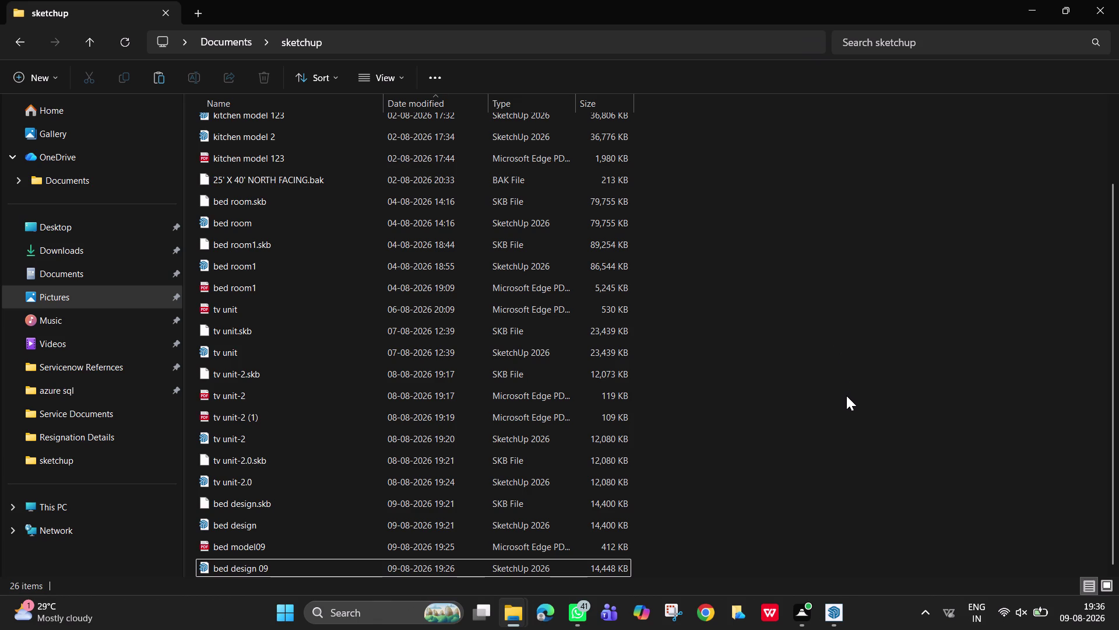
Adjust the view and windows around the bedroom design model.
click(858, 432)
click(928, 503)
drag(1022, 178, 1057, 387)
click(1057, 388)
drag(1046, 369, 916, 189)
drag(1019, 382, 870, 154)
drag(1032, 520, 734, 87)
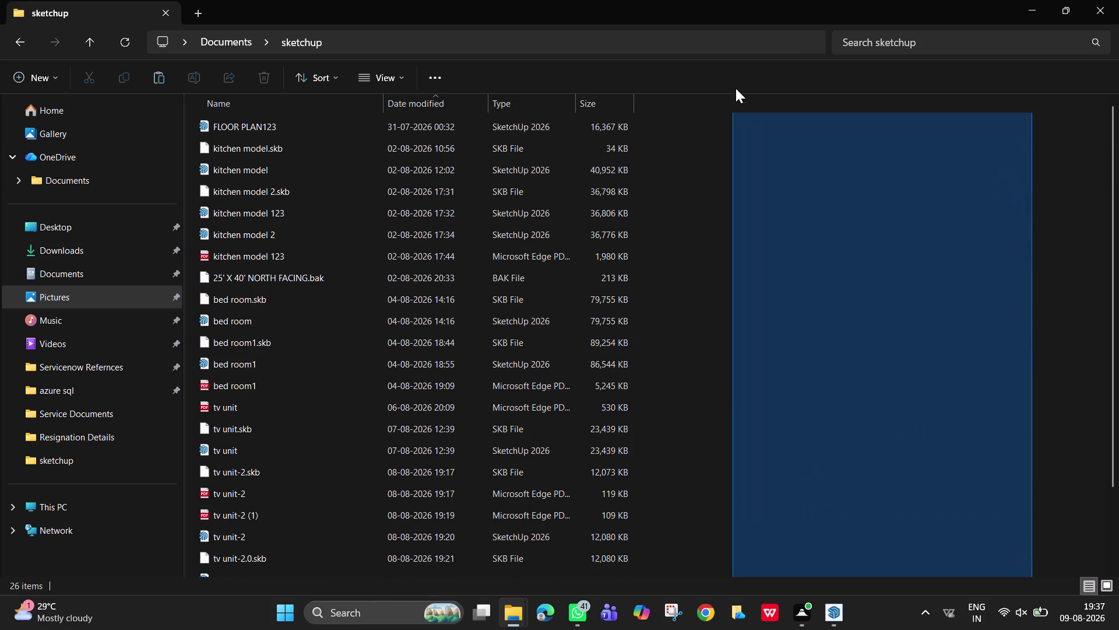
drag(734, 86, 999, 254)
drag(1078, 525, 1076, 523)
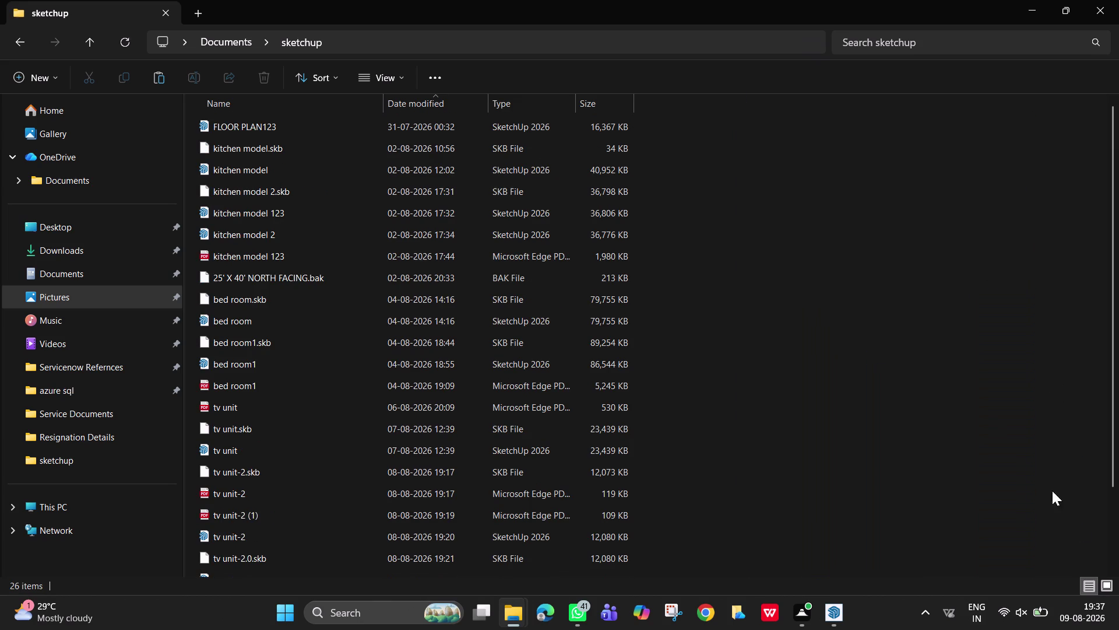
drag(1076, 523, 714, 137)
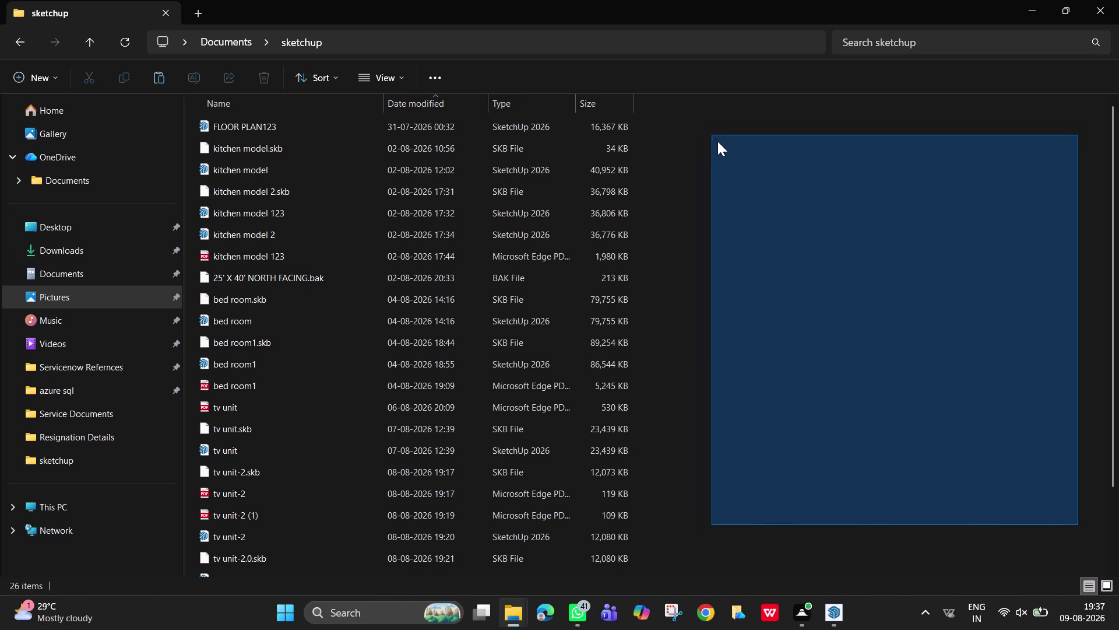
drag(714, 137, 718, 143)
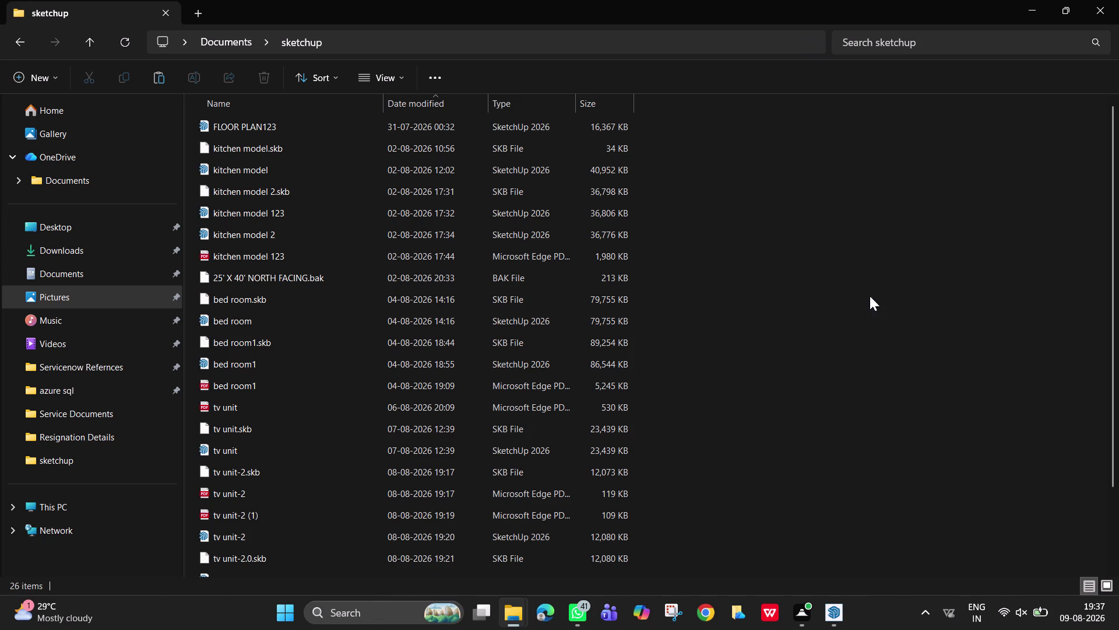
click(847, 619)
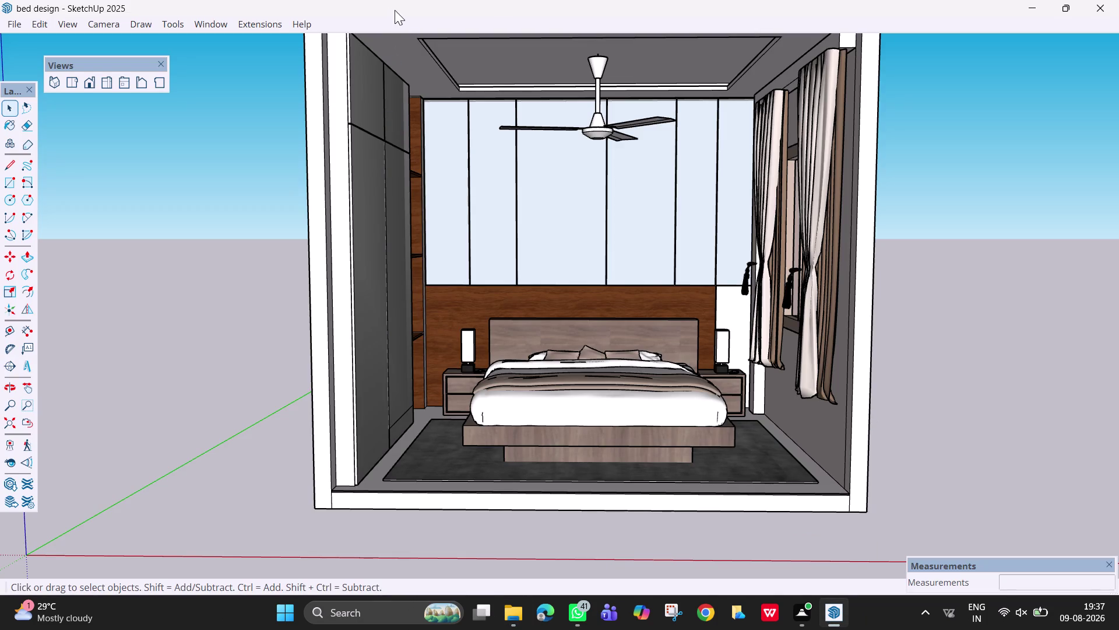
Launch Extension Warehouse from the Extensions menu.
click(267, 28)
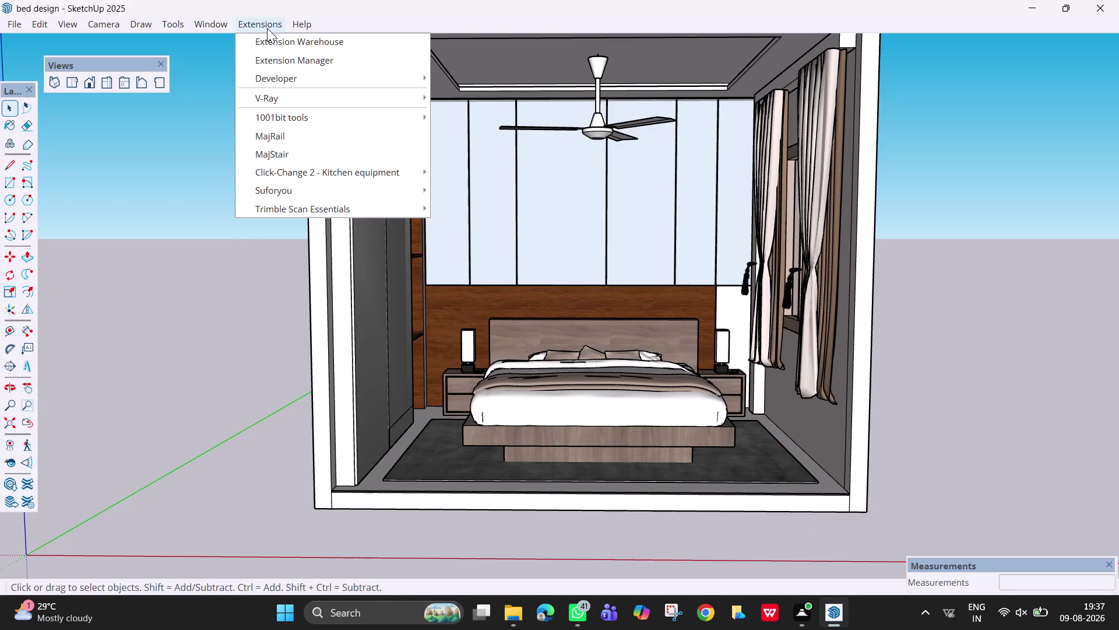
click(267, 28)
click(267, 28)
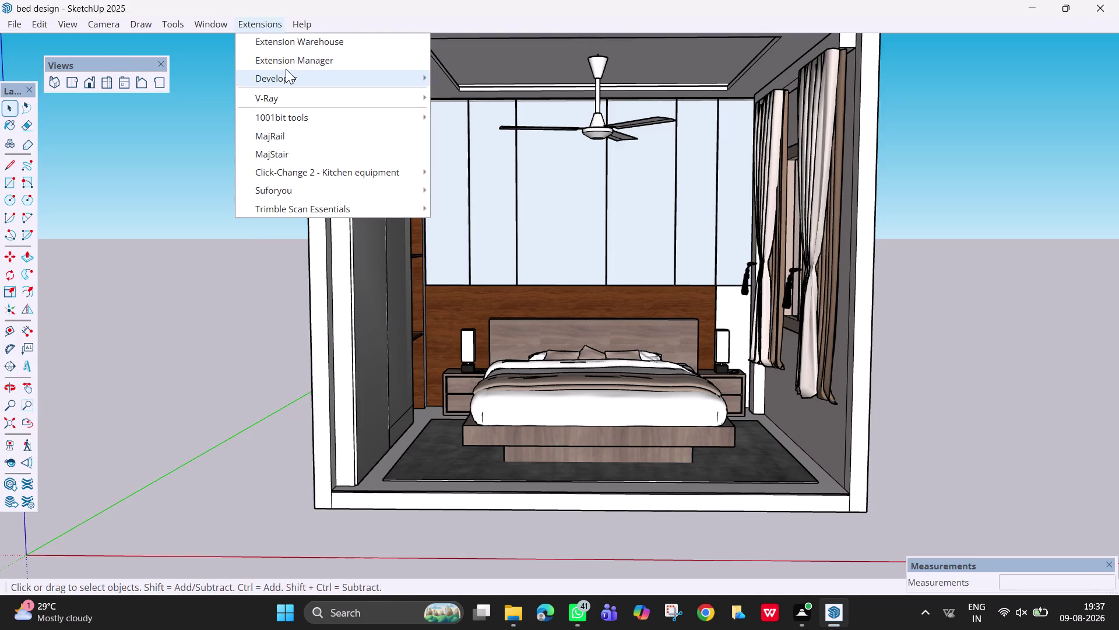
click(289, 43)
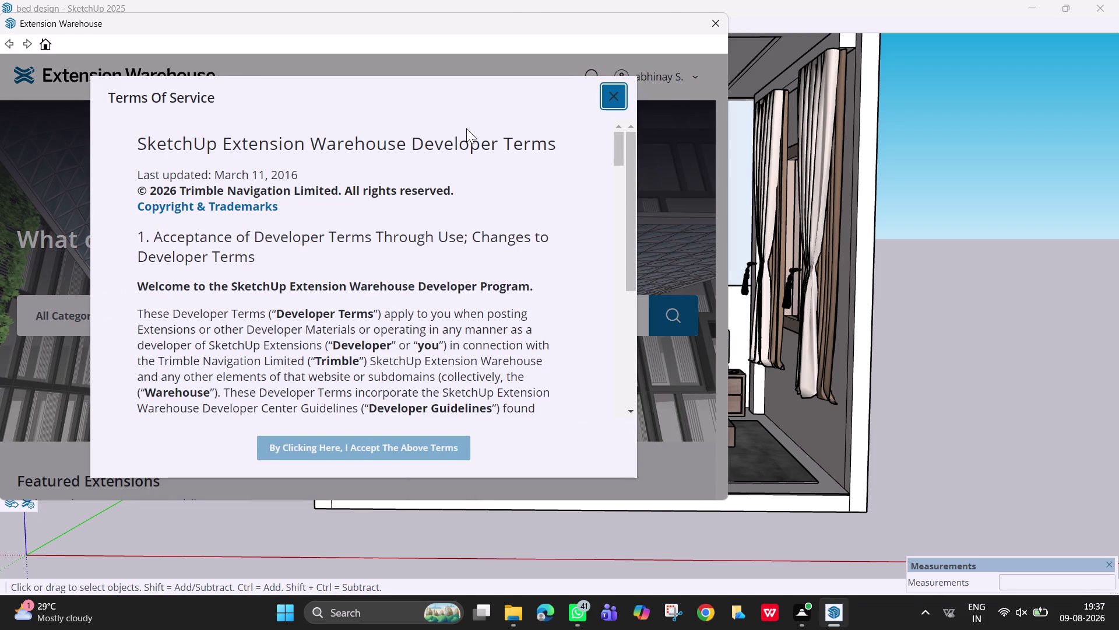
Dismiss the terms notice and run a first, mistyped search ('lightdan').
click(617, 92)
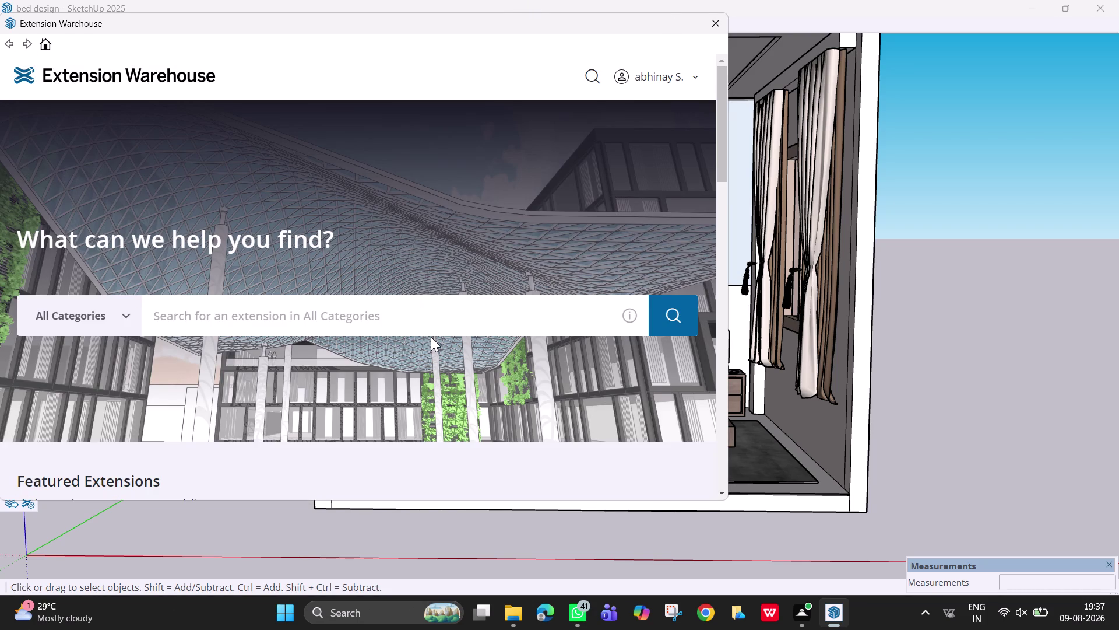
click(442, 314)
text(li)
text(ght)
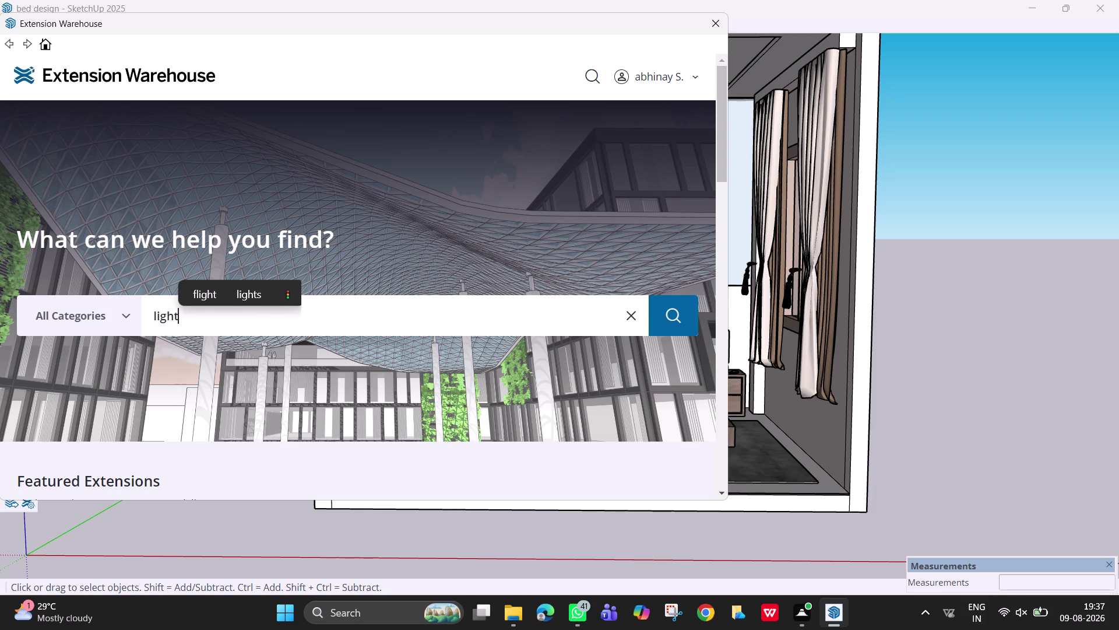
key(space)
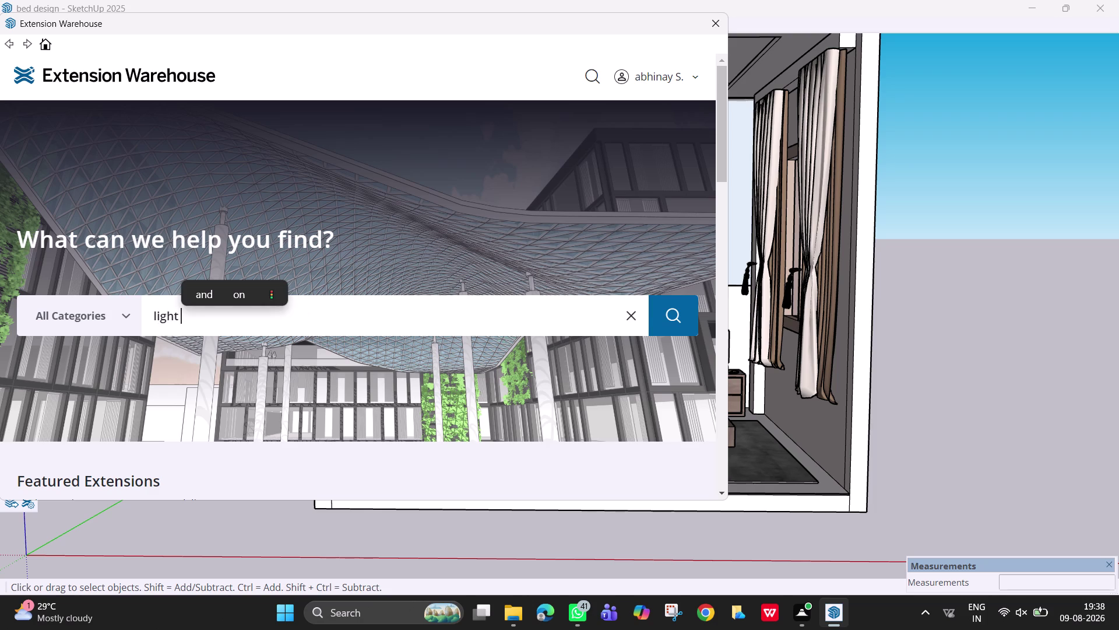
key(b)
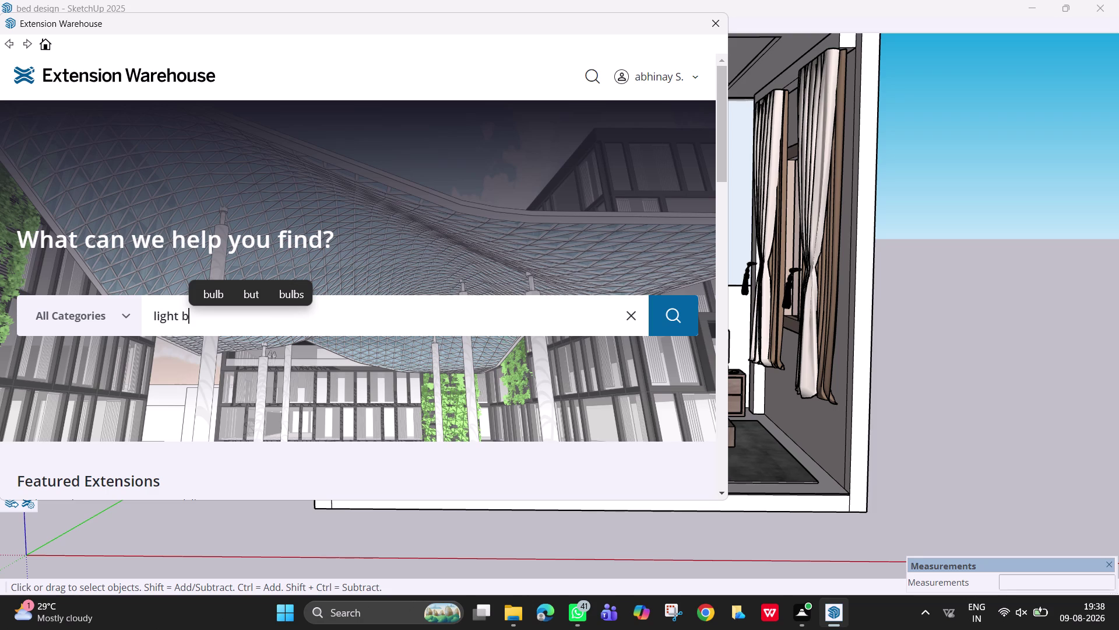
key(BackSpace)
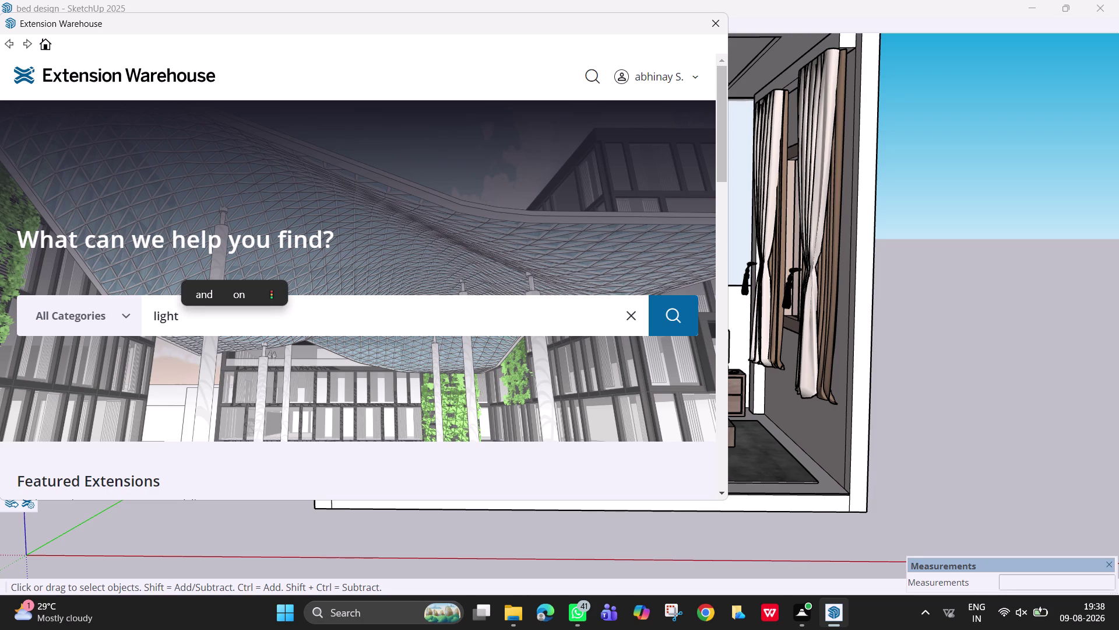
key(BackSpace)
key(d)
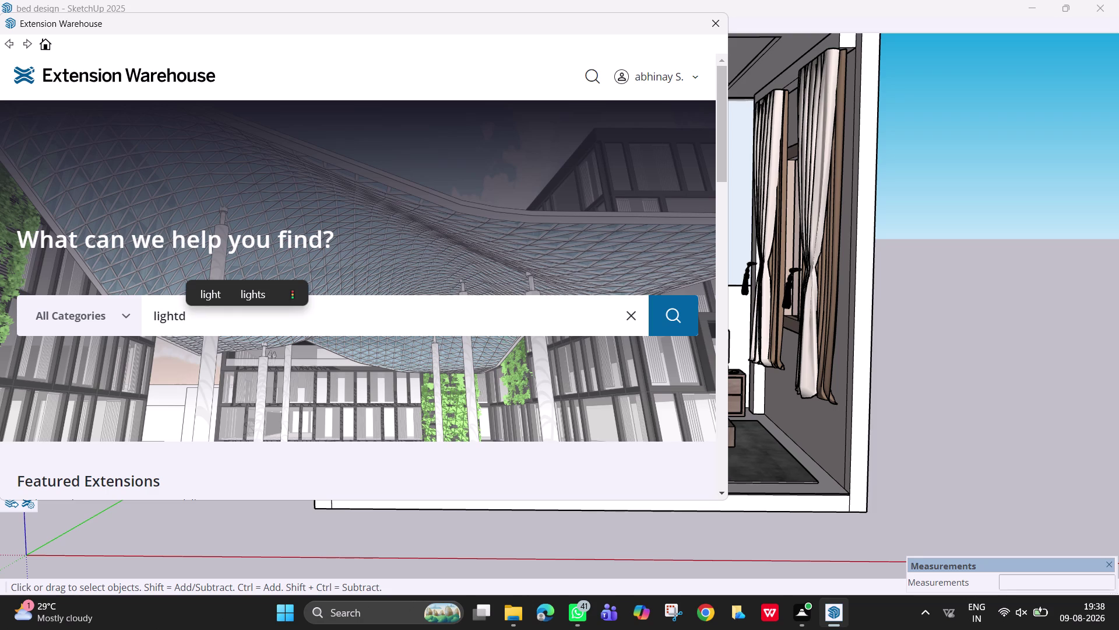
text(an)
key(Return)
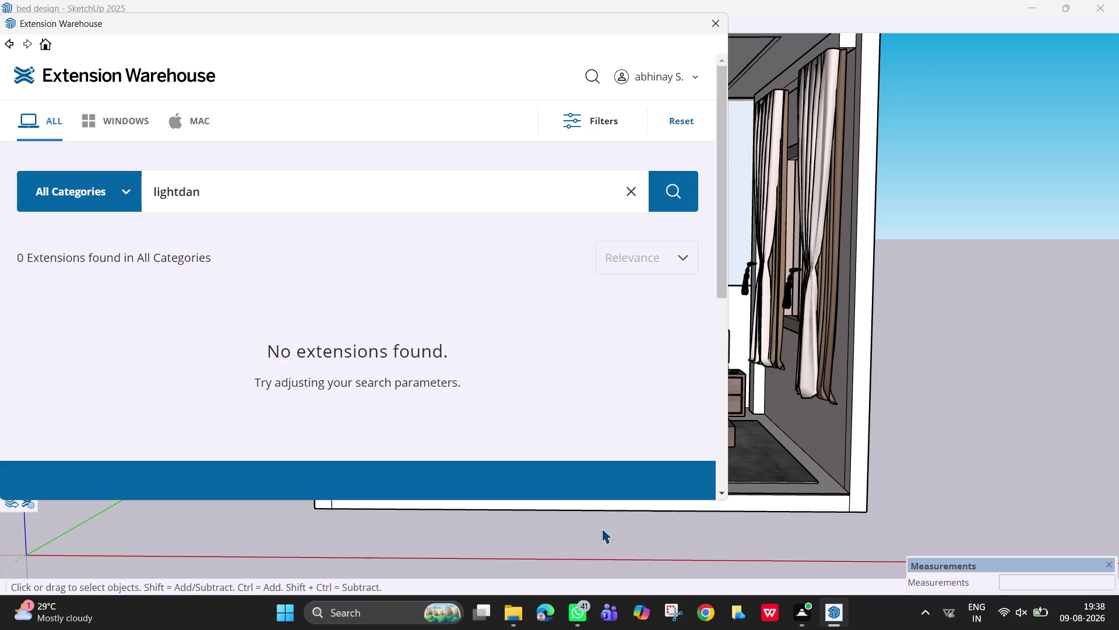
Correct the search query to 'lightbeans' and run the search again.
click(219, 200)
key(Left)
key(Right)
key(BackSpace)
key(BackSpace)
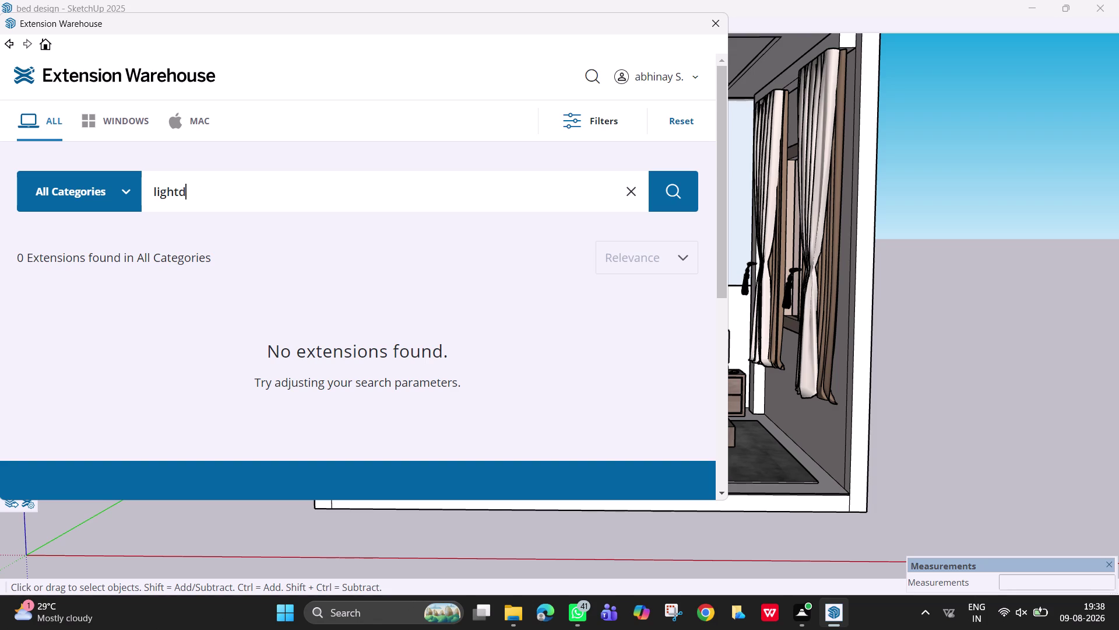
key(BackSpace)
key(space)
text(be)
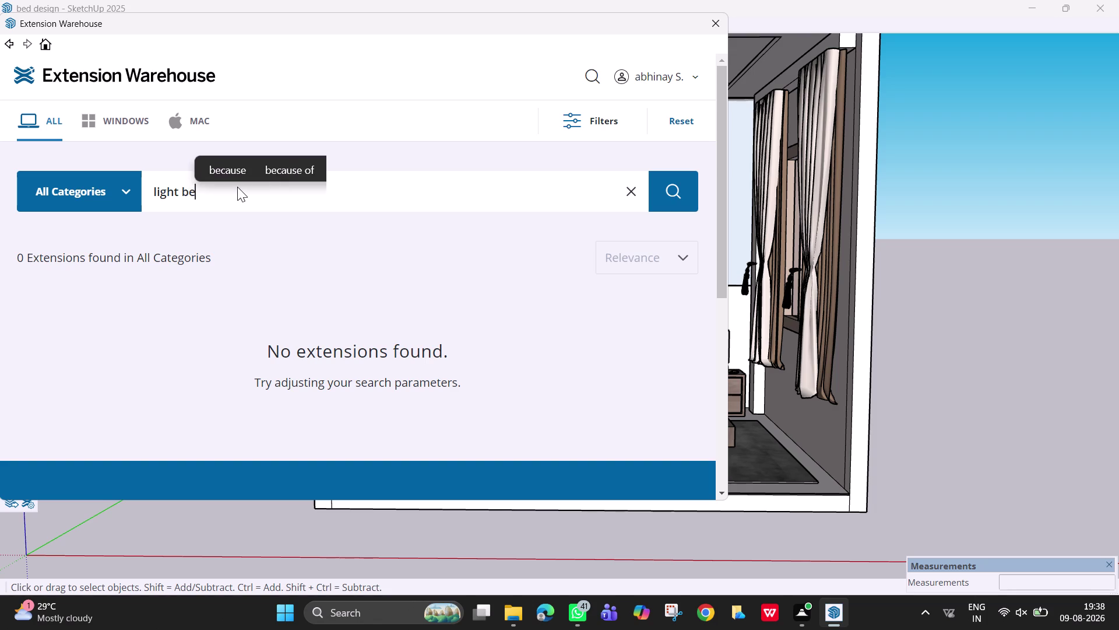
text(ans)
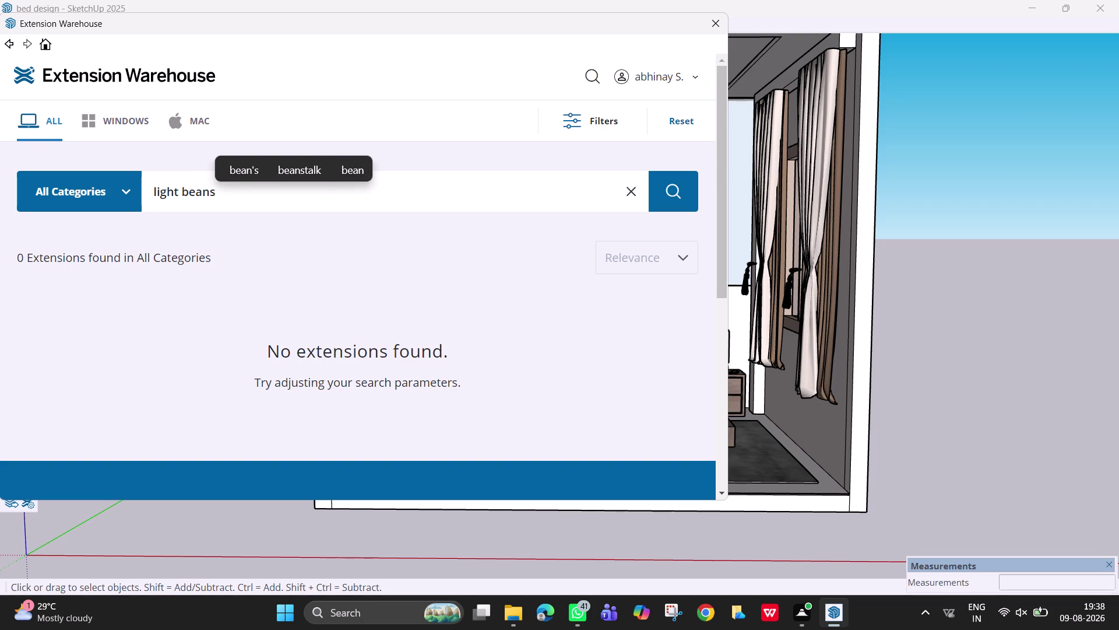
click(661, 198)
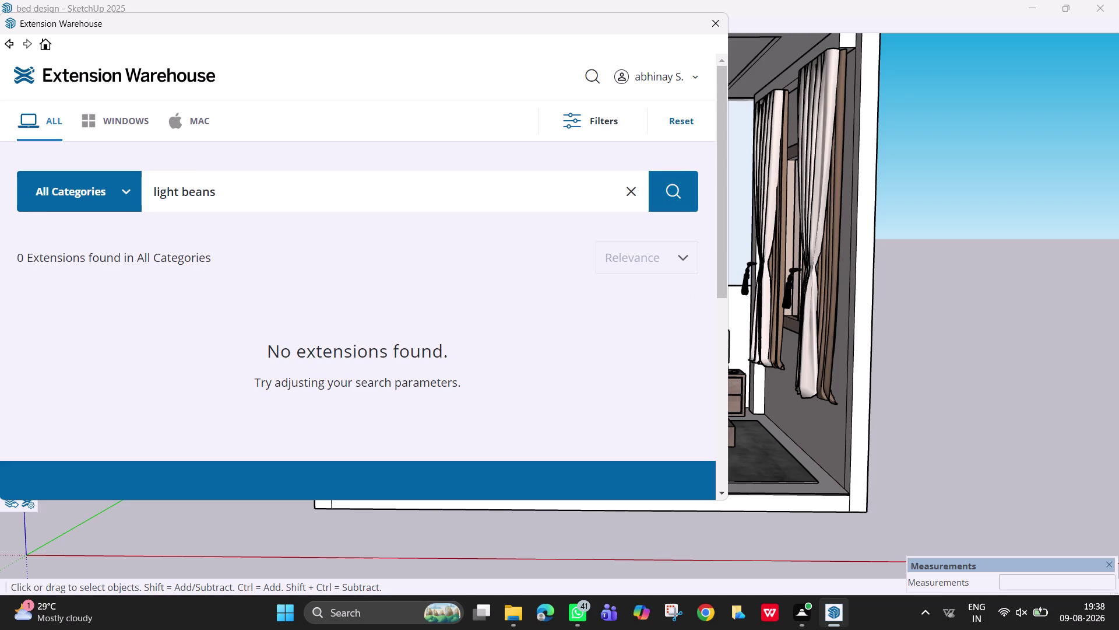
click(186, 191)
click(182, 190)
key(BackSpace)
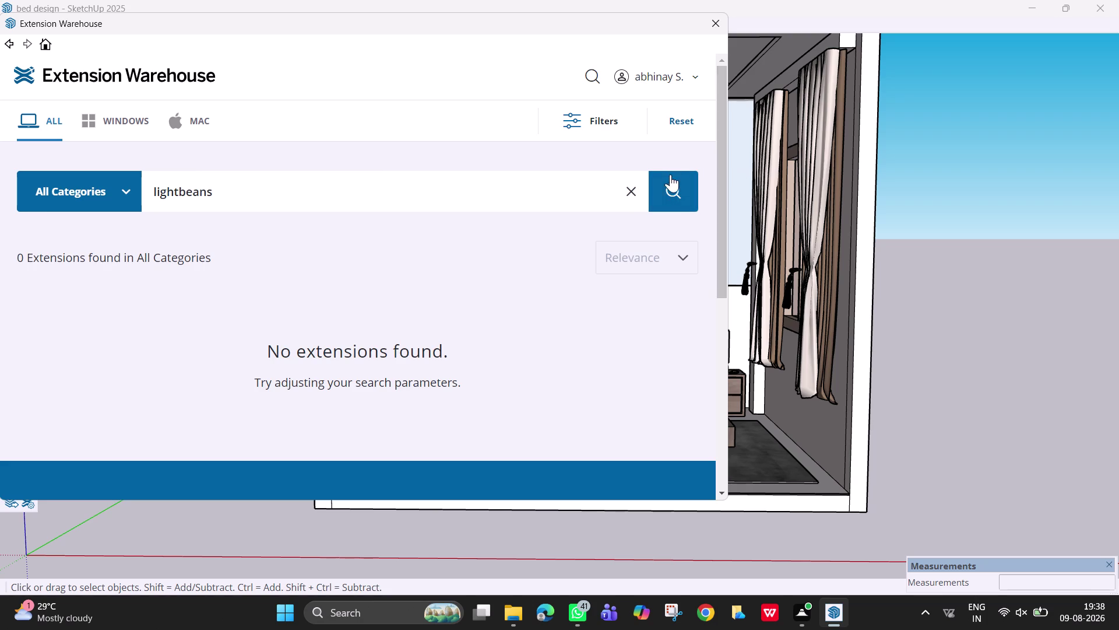
click(680, 177)
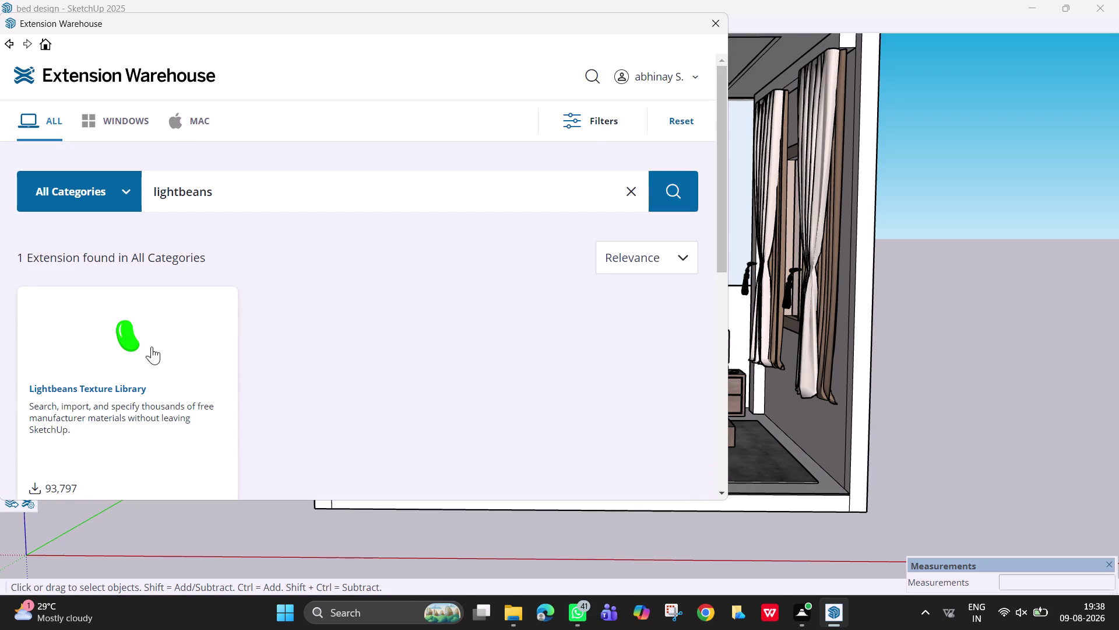
Install Lightbeans Texture Library from its details page, confirming both prompts, then close the Warehouse.
scroll(down, 3)
click(110, 323)
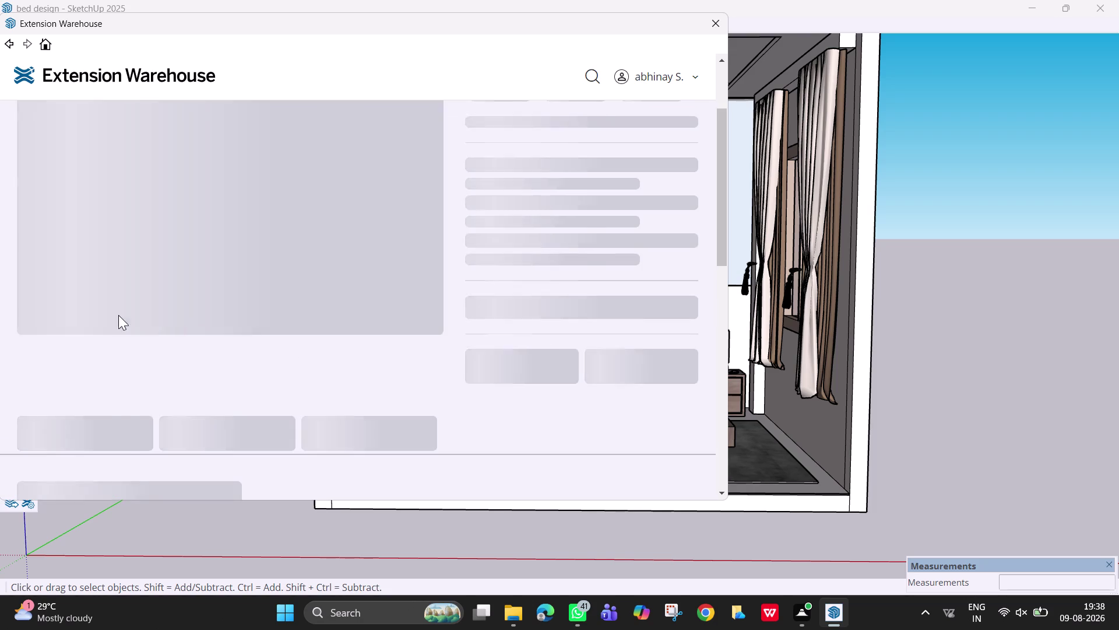
click(641, 402)
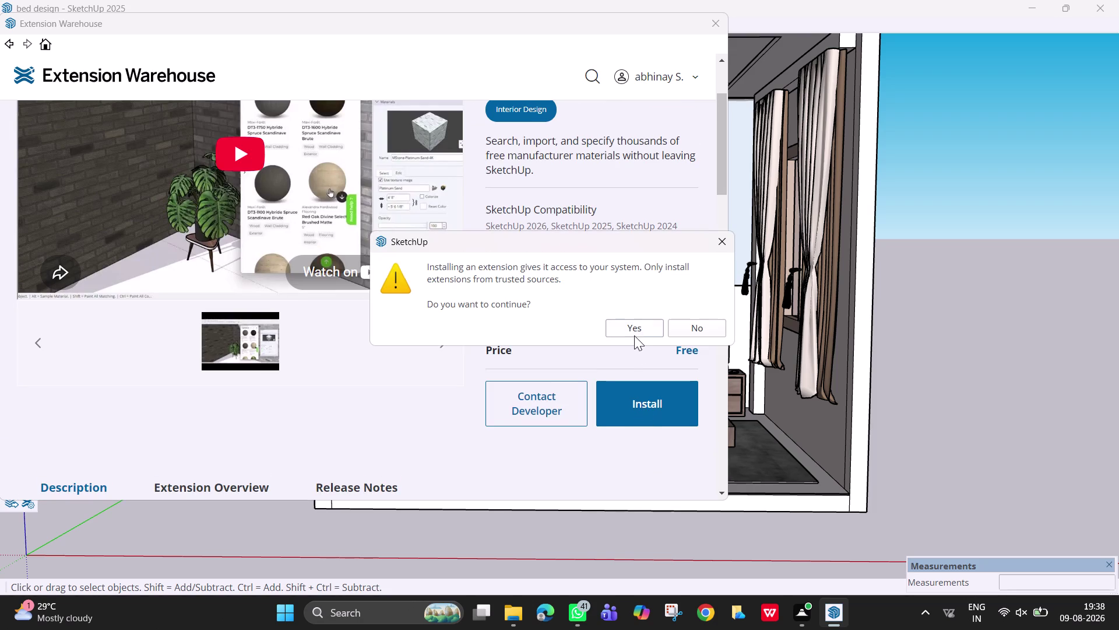
click(634, 336)
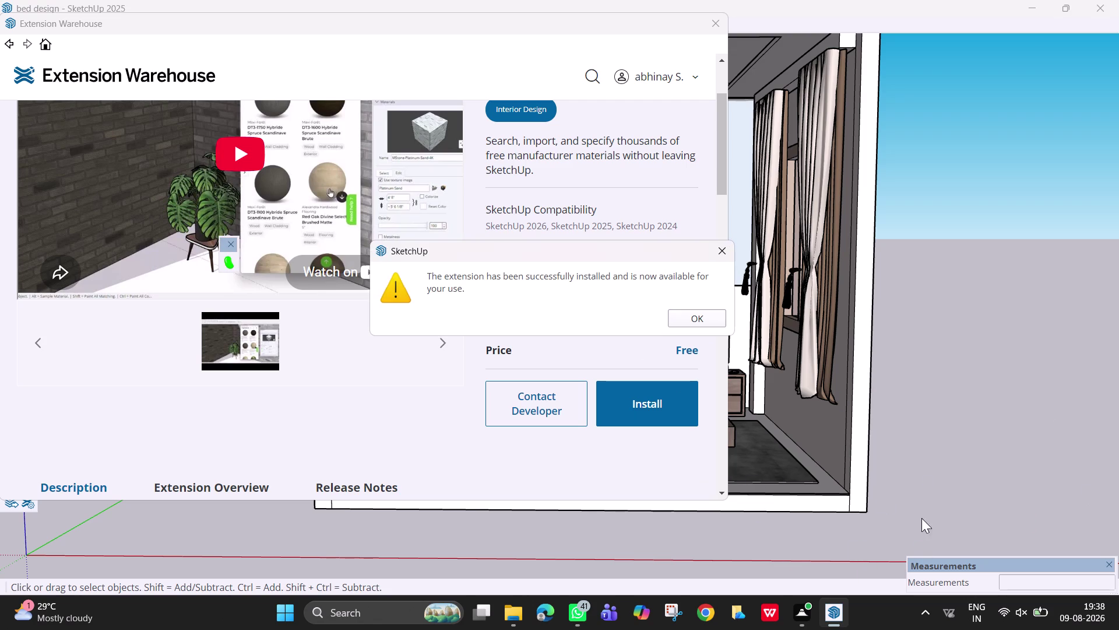
click(698, 323)
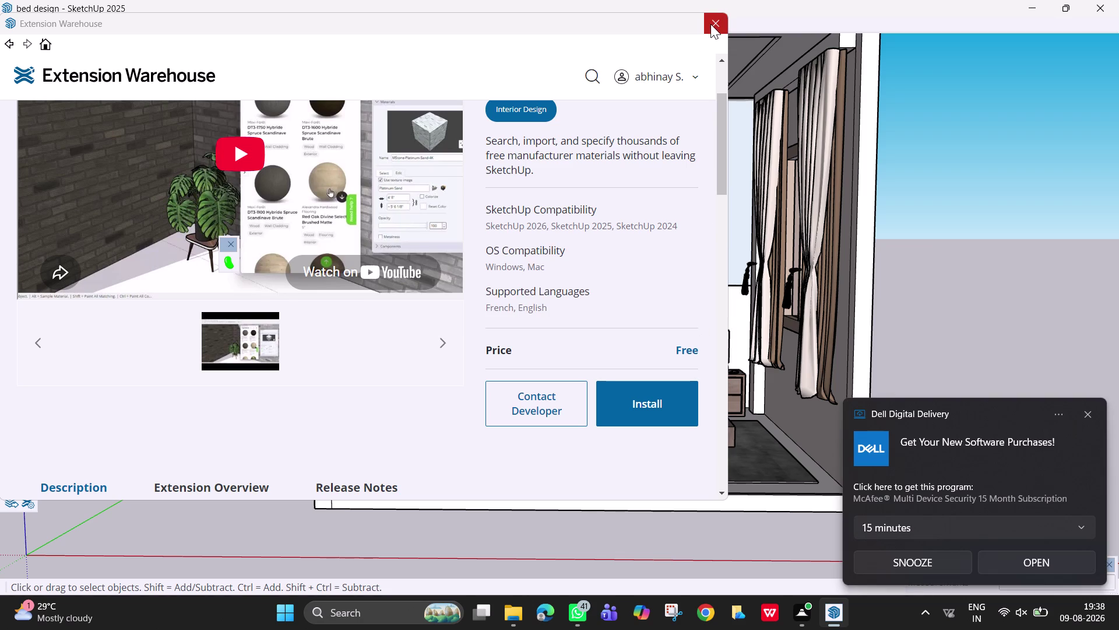
click(710, 24)
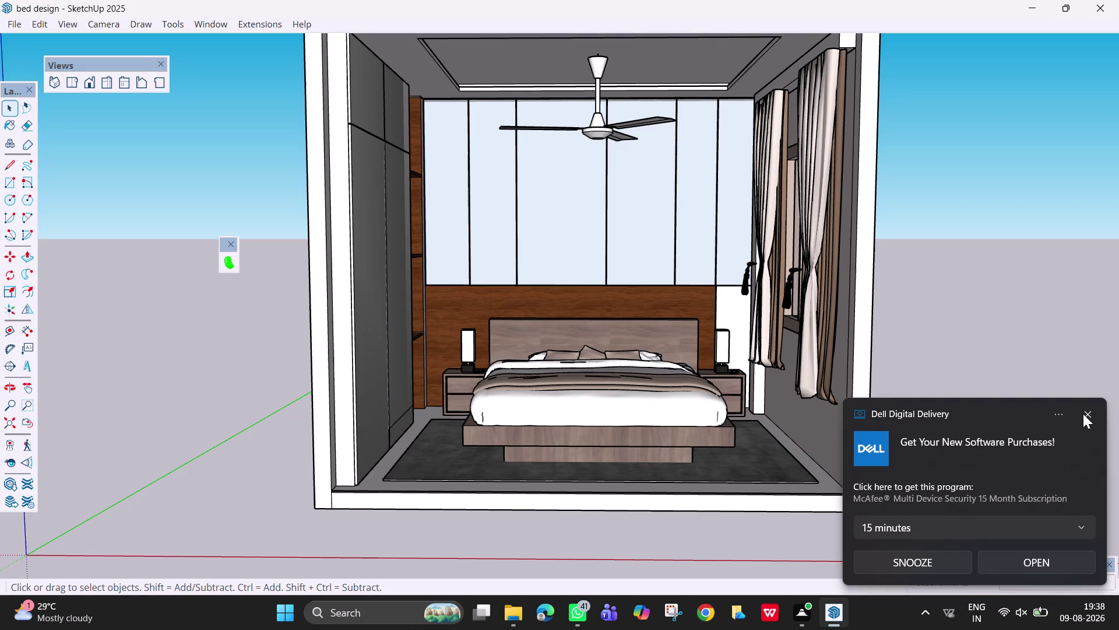
click(1083, 414)
click(226, 264)
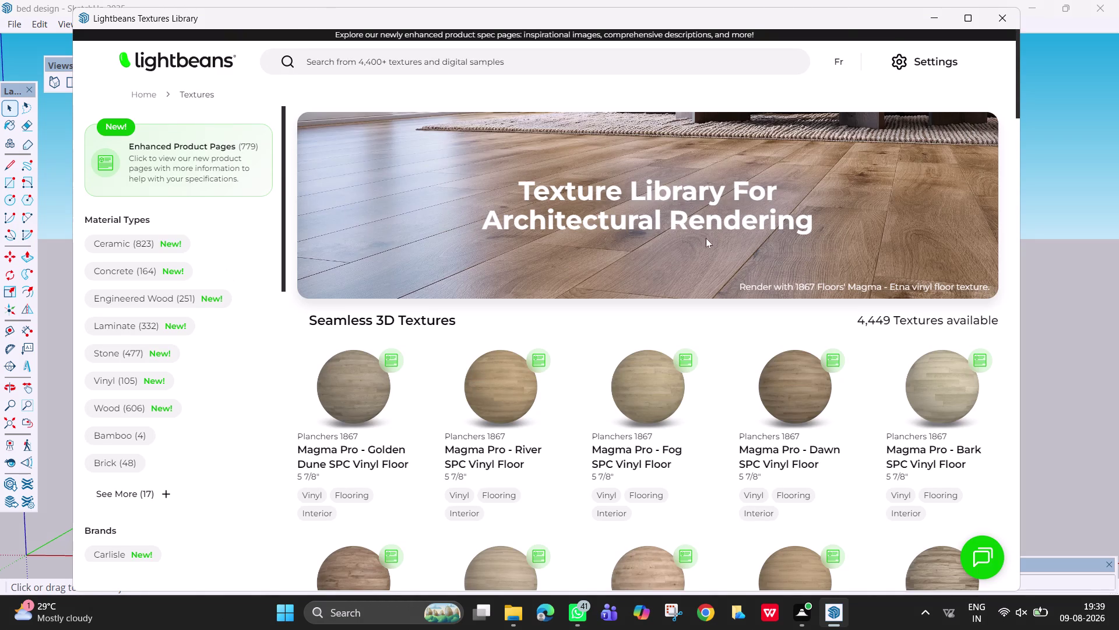
scroll(down, 3)
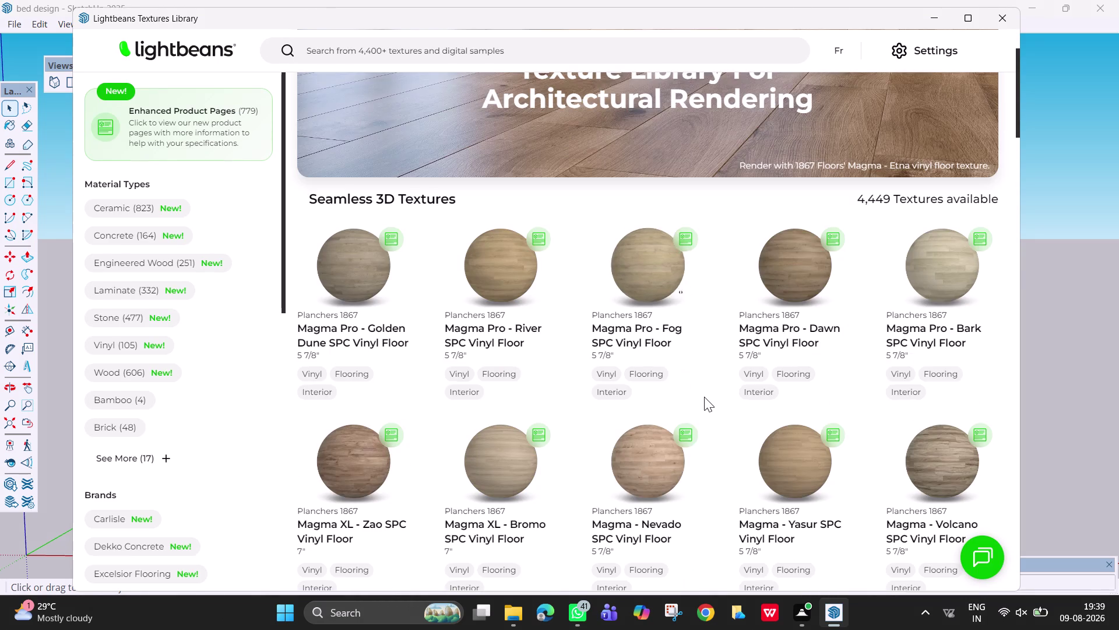
scroll(down, 3)
scroll(down, 3)
scroll(down, 3)
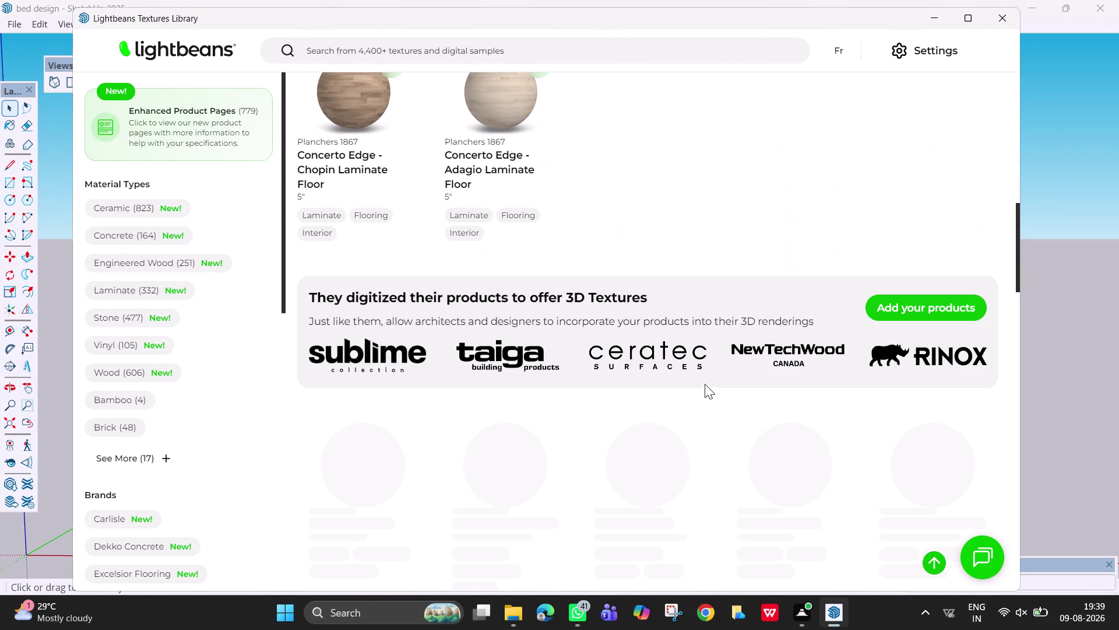
scroll(up, 3)
scroll(up, 3)
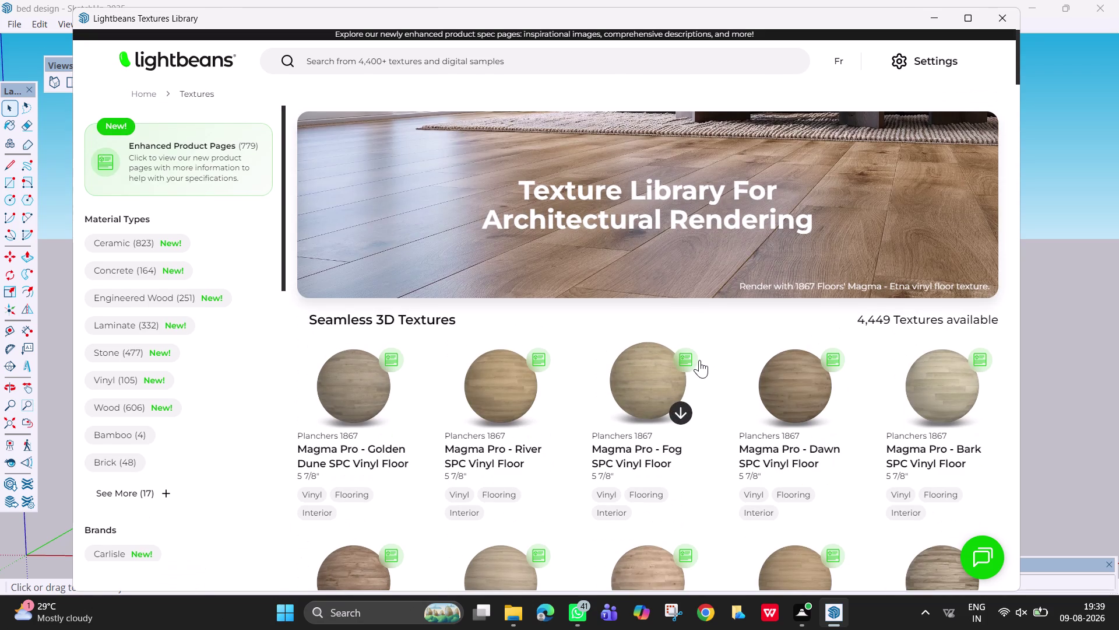
click(1009, 19)
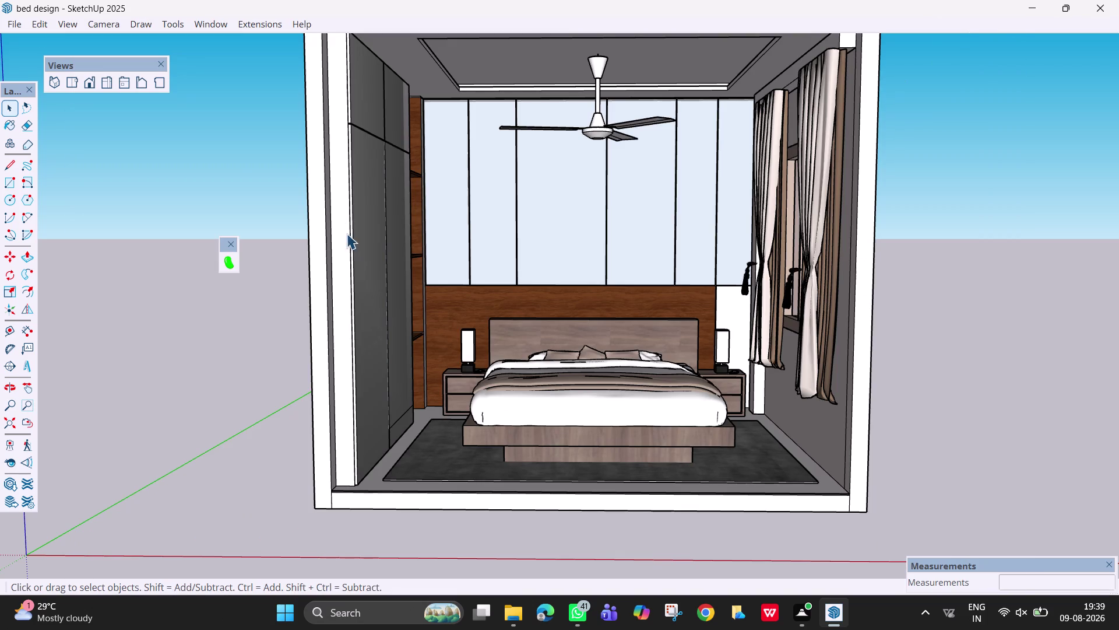
drag(226, 243, 220, 184)
drag(220, 184, 363, 42)
click(231, 245)
right_click(436, 11)
right_click(417, 7)
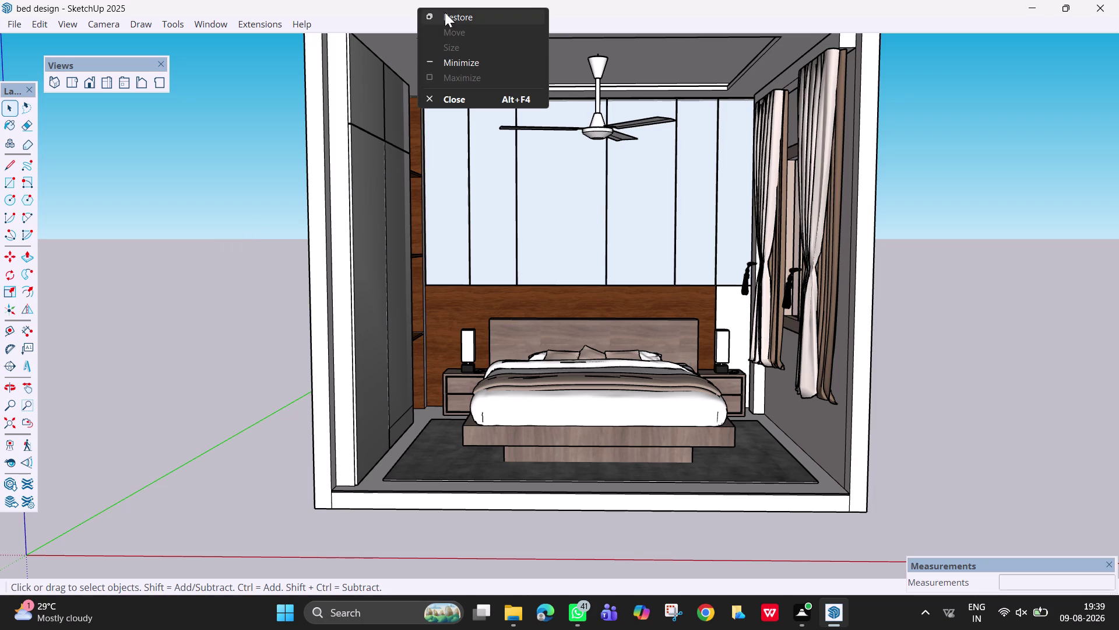
click(557, 20)
right_click(557, 19)
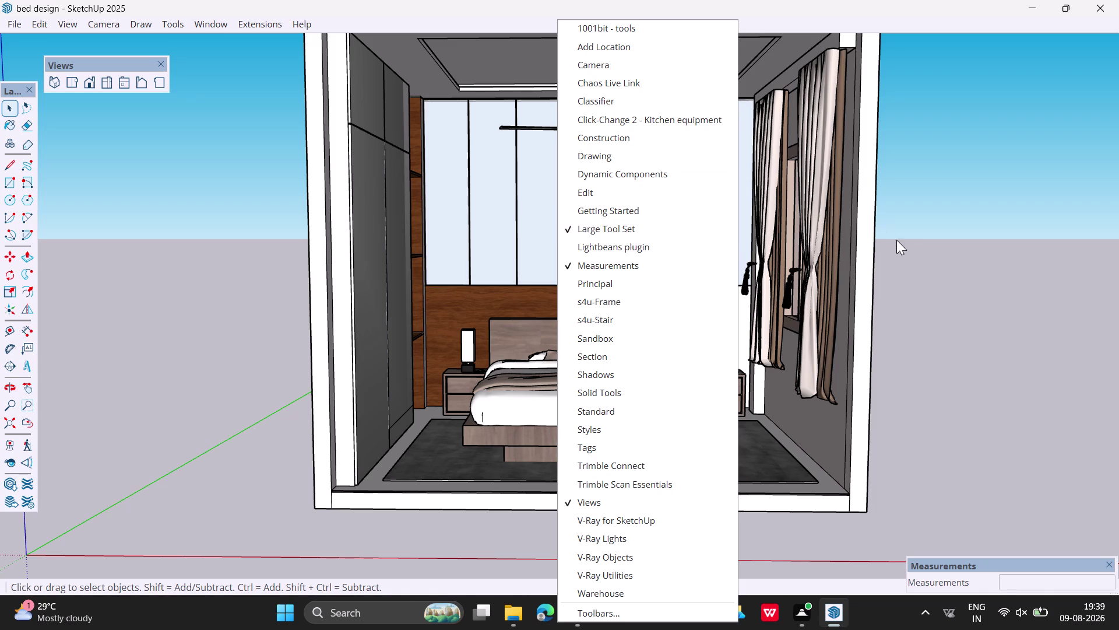
scroll(down, 3)
click(937, 283)
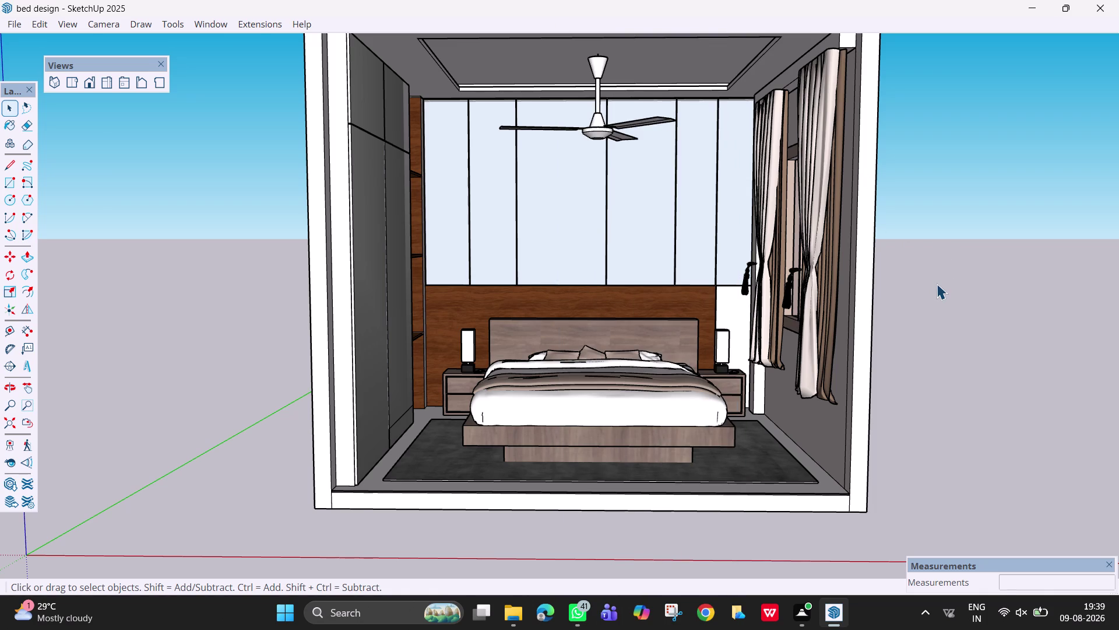
scroll(down, 3)
middle_drag(929, 295, 882, 349)
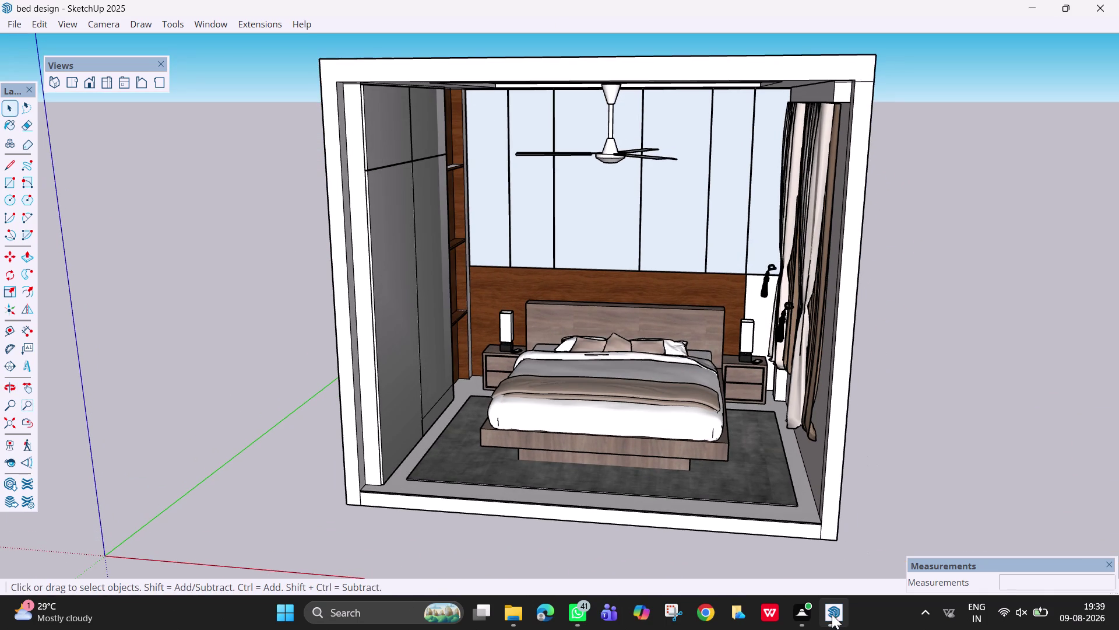